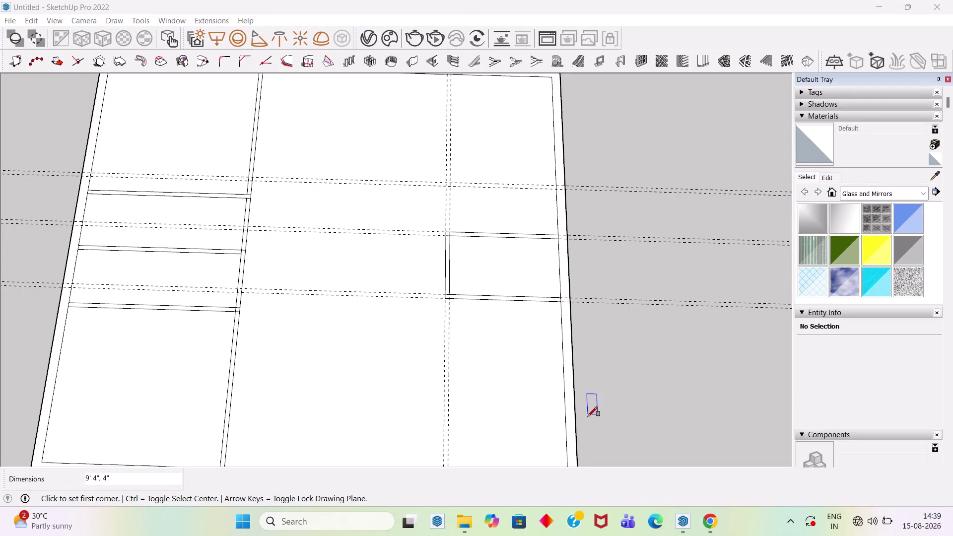
Exit SketchUp Pro 2022 with the wall elevation model, leaving only the Windows desktop visible.
click(887, 6)
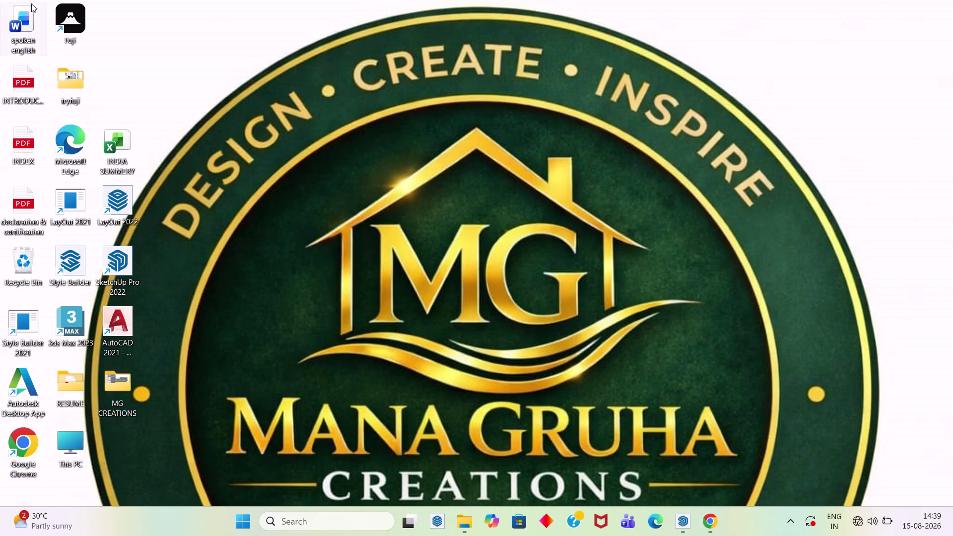
click(73, 35)
click(75, 32)
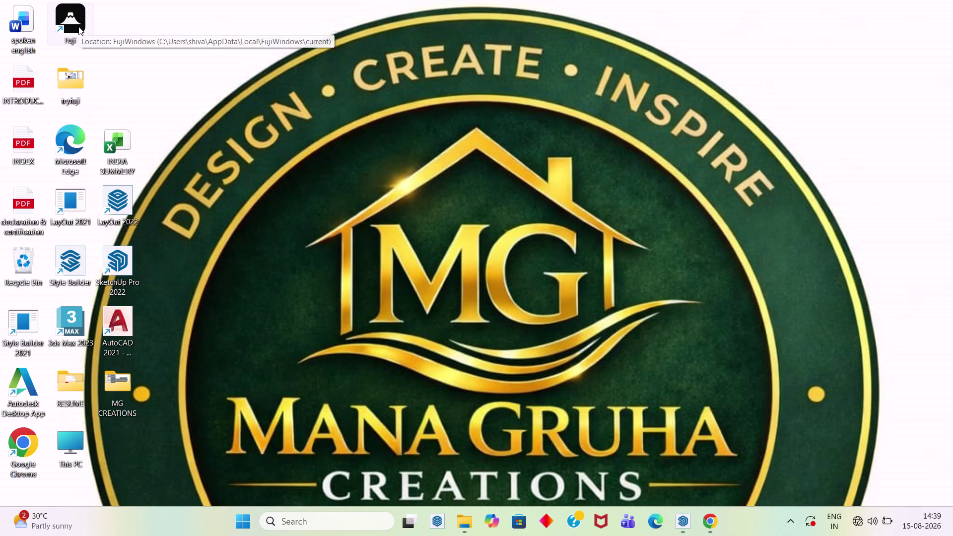
double_click(81, 20)
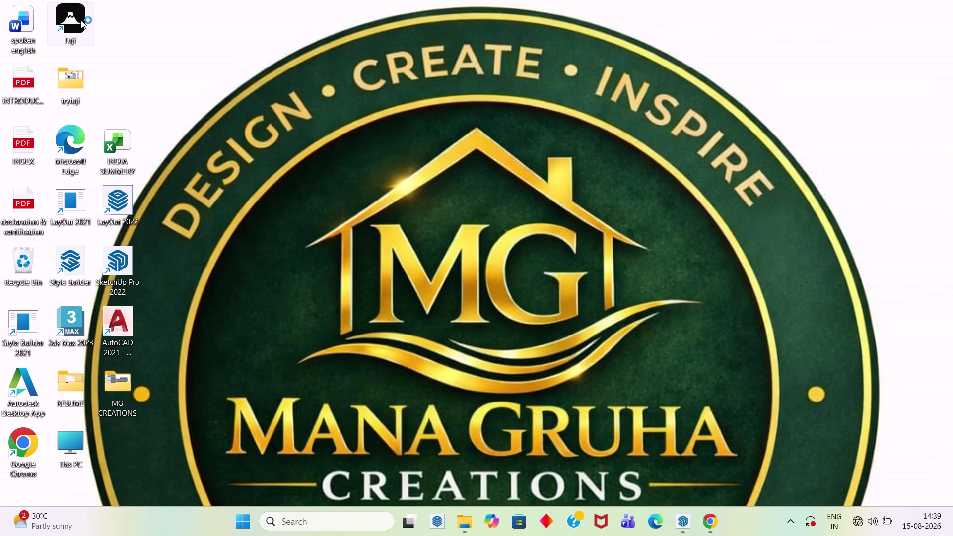